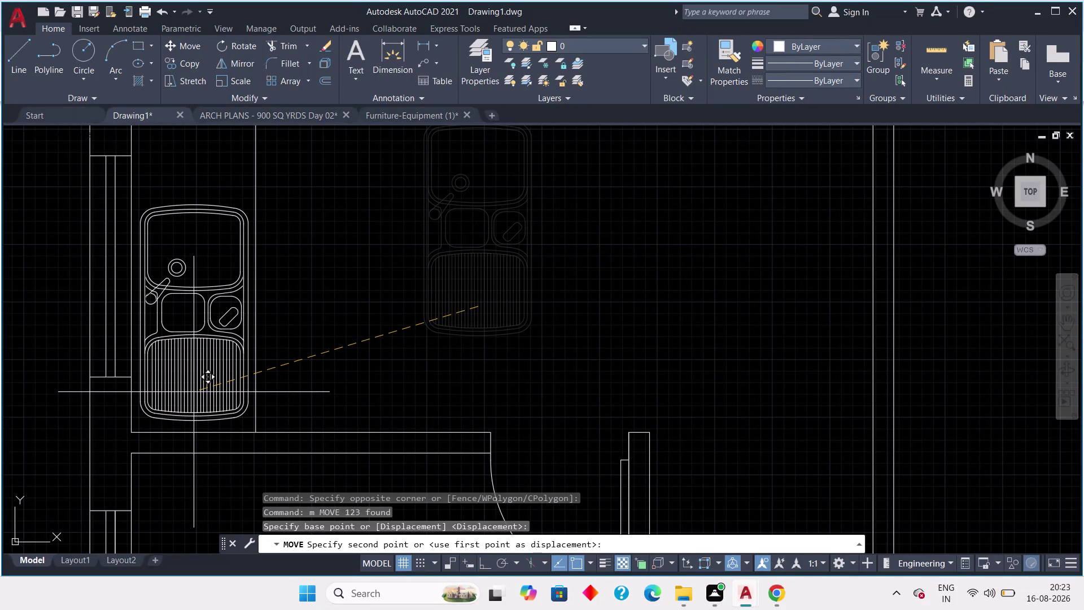
Drop the kitchen sink at its new spot and bring the kitchen into view.
click(194, 392)
scroll(down, 3)
scroll(down, 3)
scroll(down, 3)
middle_drag(337, 436, 341, 308)
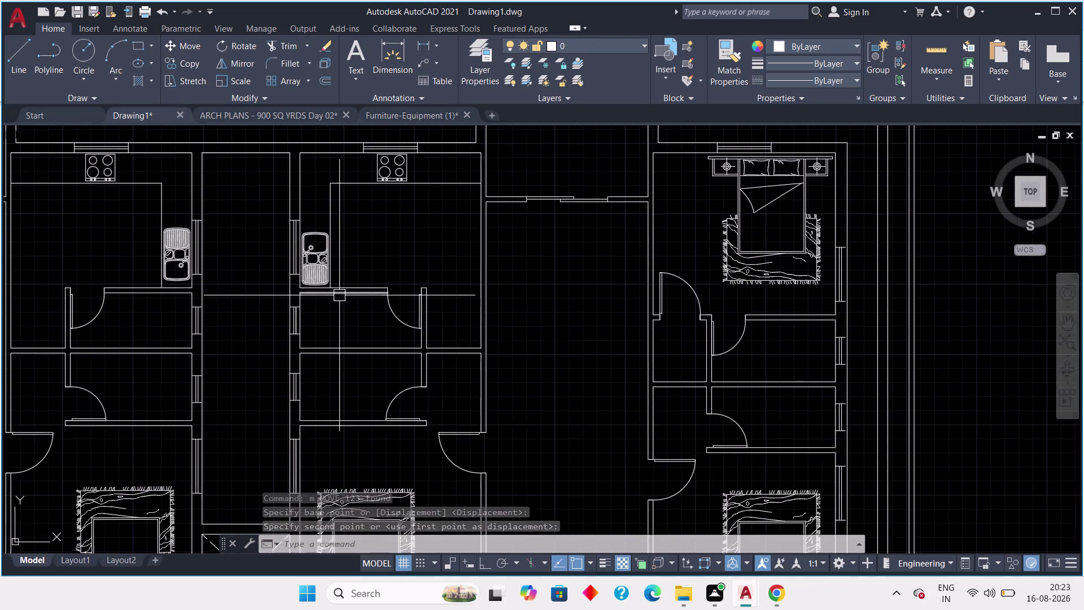
scroll(down, 3)
middle_drag(335, 406, 289, 266)
middle_drag(313, 374, 290, 272)
Window-select the sink block beside the kitchen counter.
scroll(up, 3)
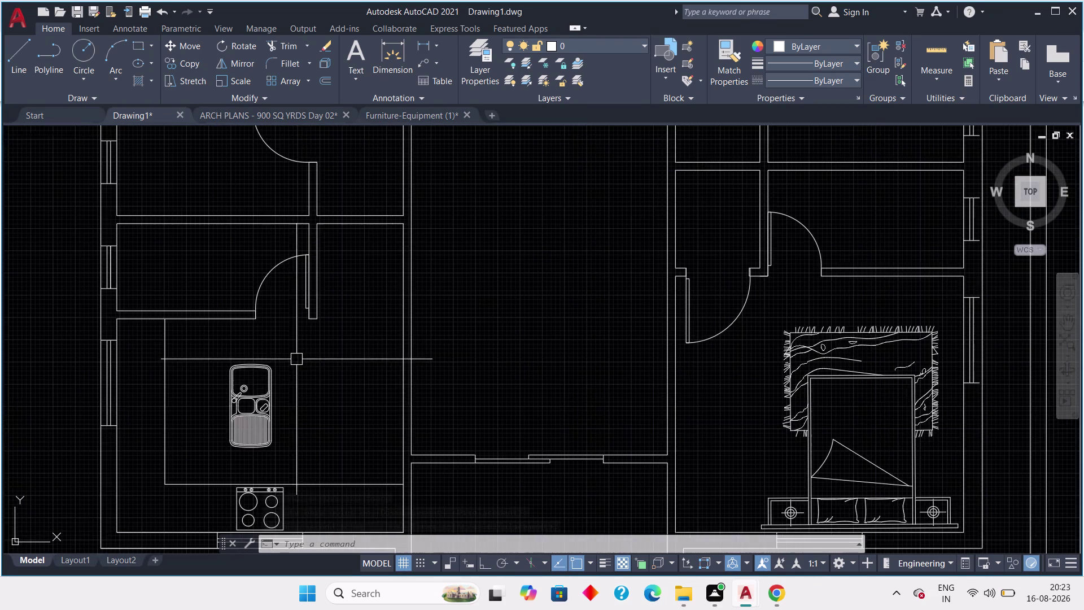
middle_drag(290, 369, 290, 290)
scroll(up, 3)
drag(281, 203, 275, 217)
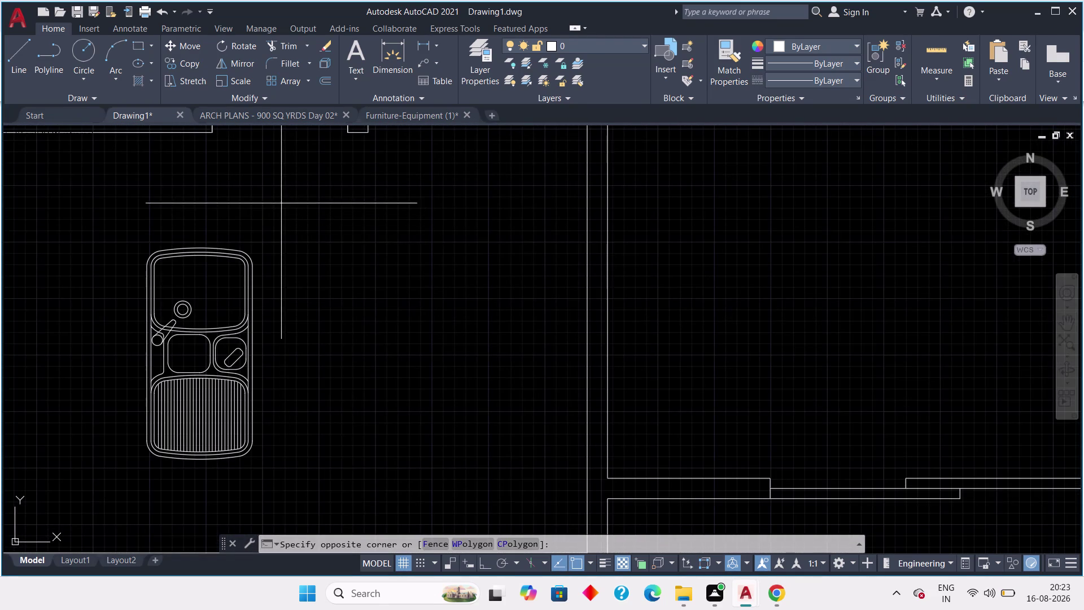
drag(276, 217, 266, 241)
click(124, 484)
scroll(down, 3)
middle_drag(127, 472, 200, 422)
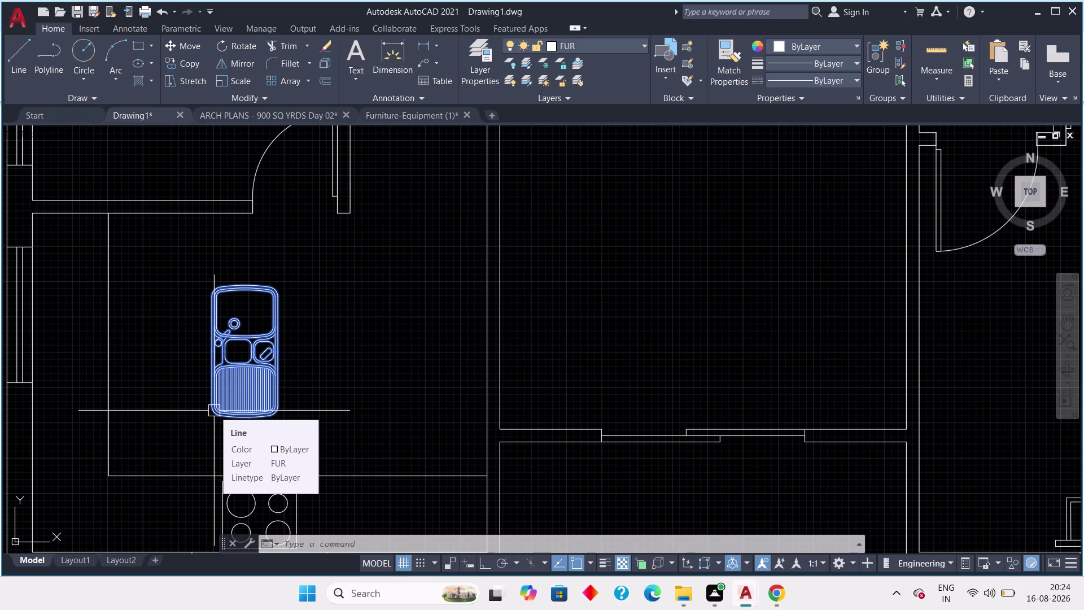
Move the sink with M from a base point on it to the counter edge.
text(m)
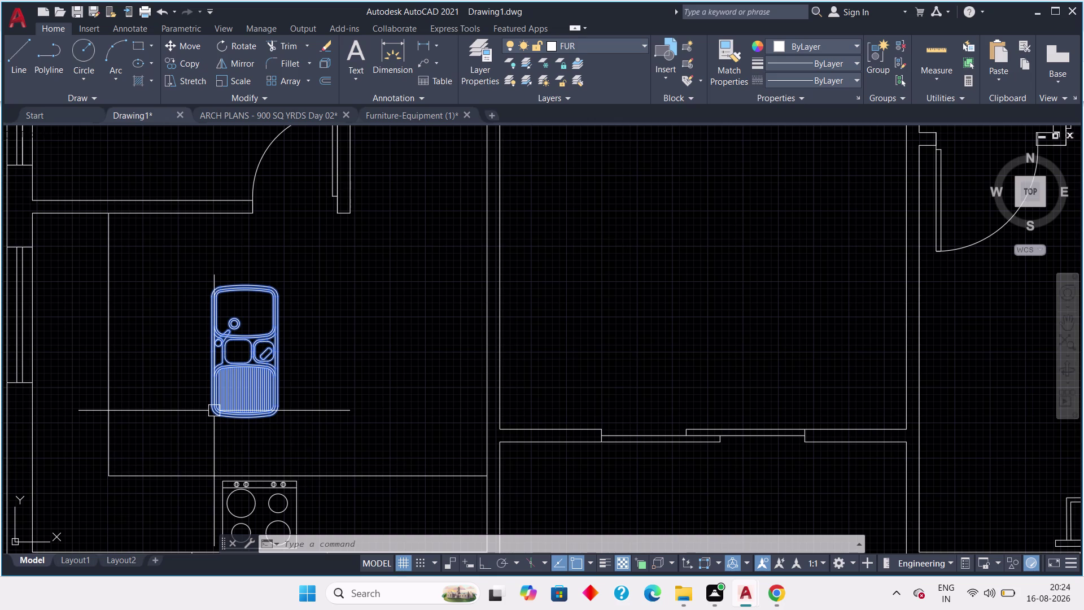
key(space)
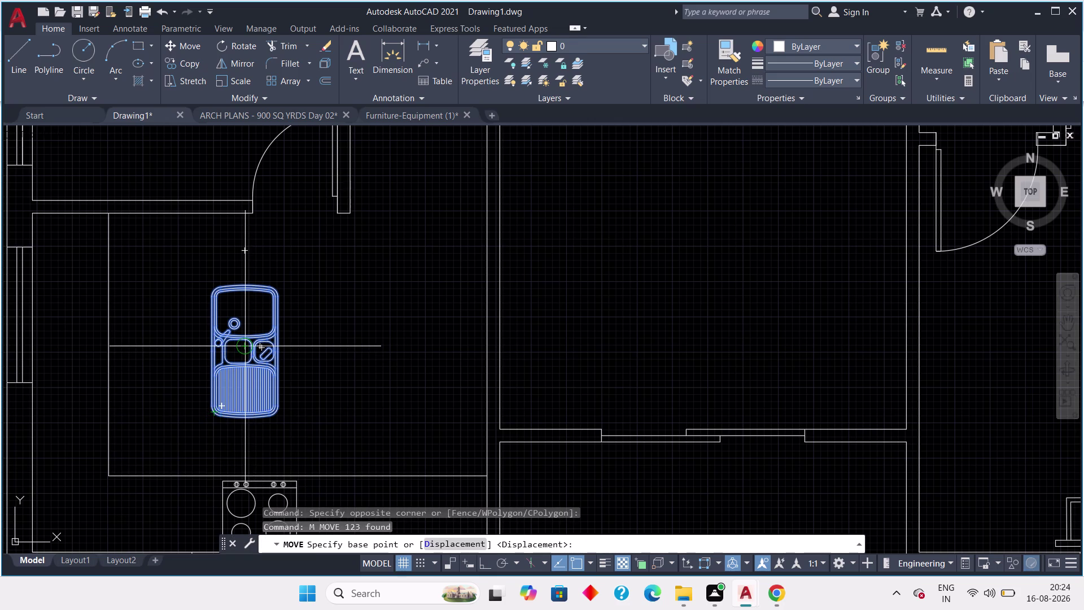
click(246, 351)
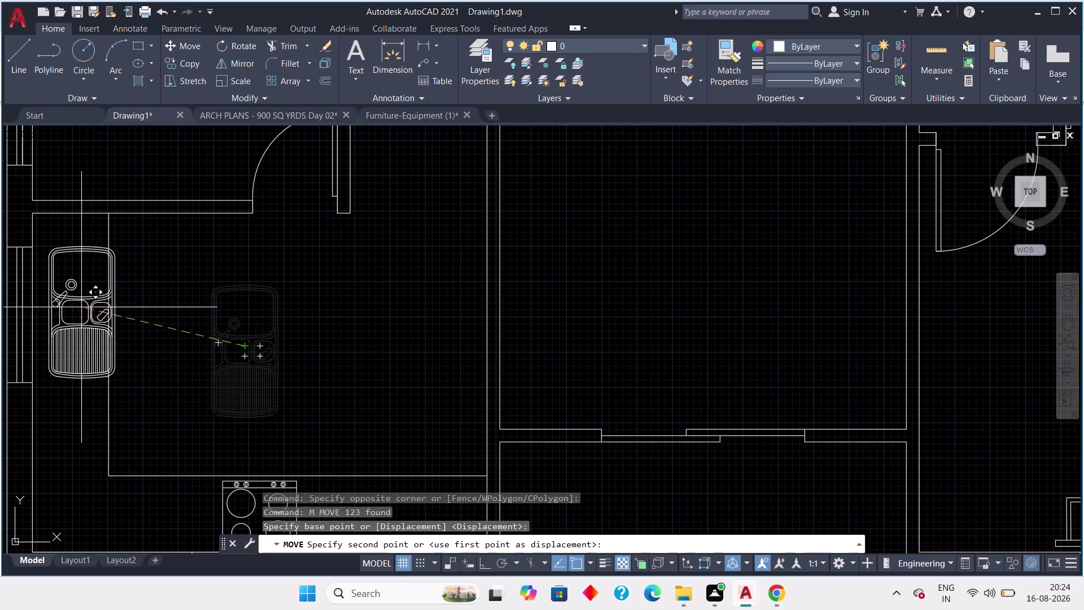
scroll(up, 3)
middle_drag(76, 299, 250, 376)
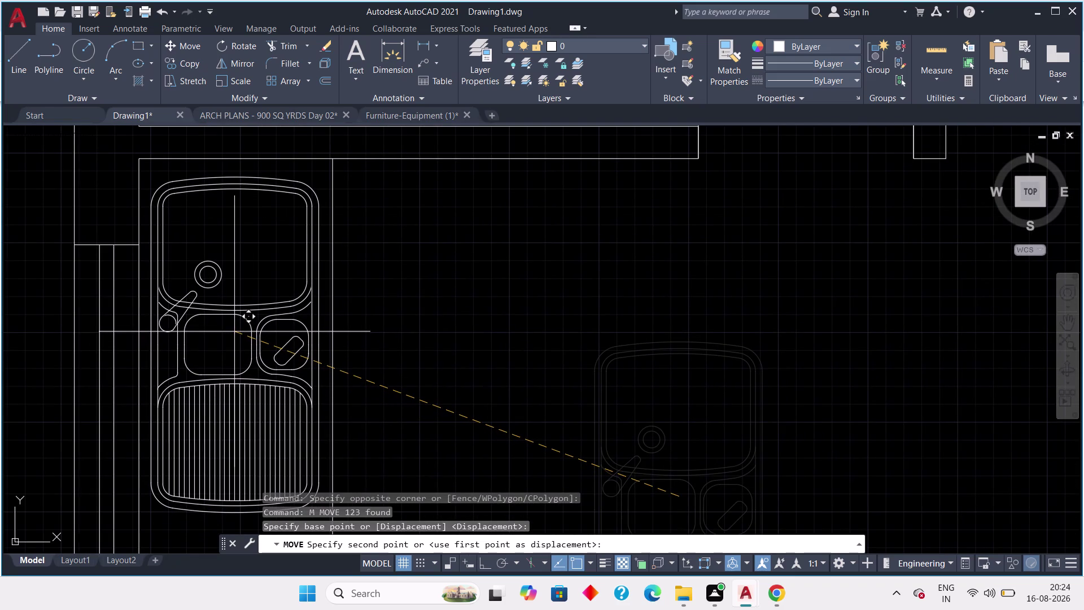
click(235, 331)
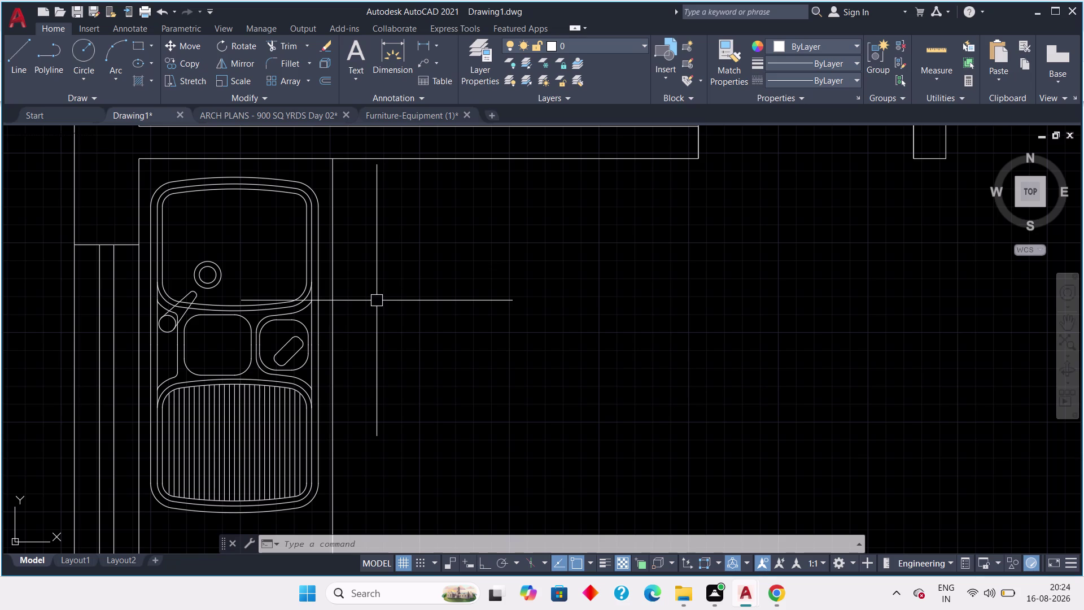
scroll(up, 3)
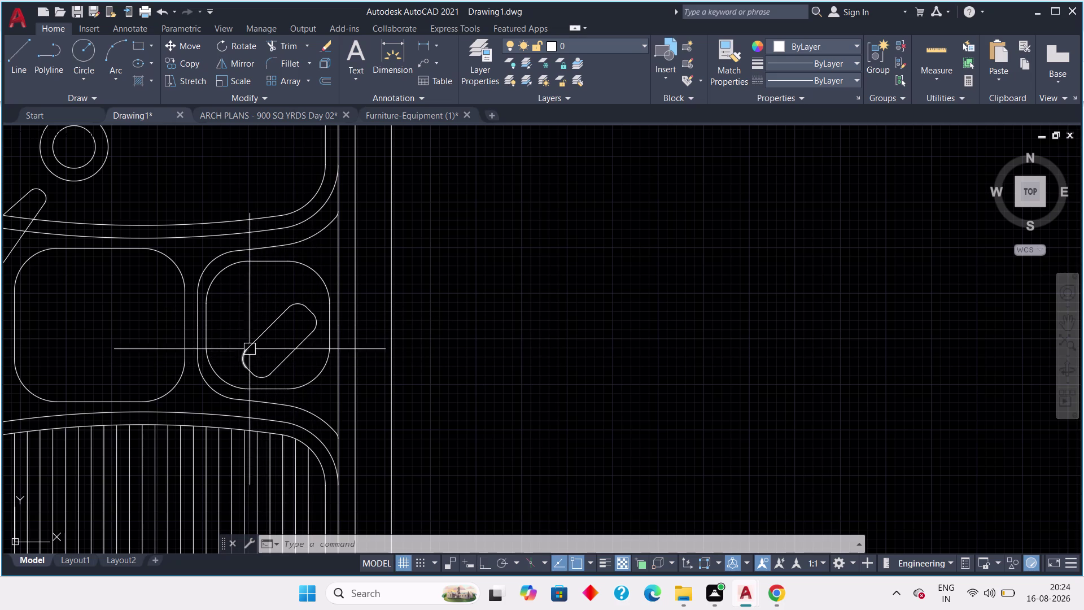
scroll(up, 3)
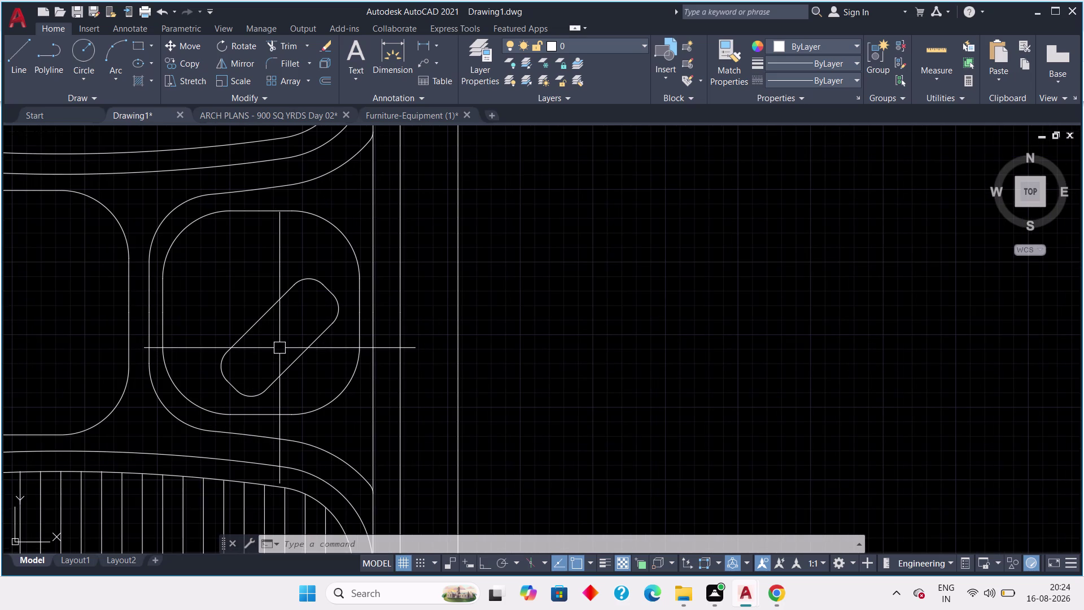
scroll(down, 3)
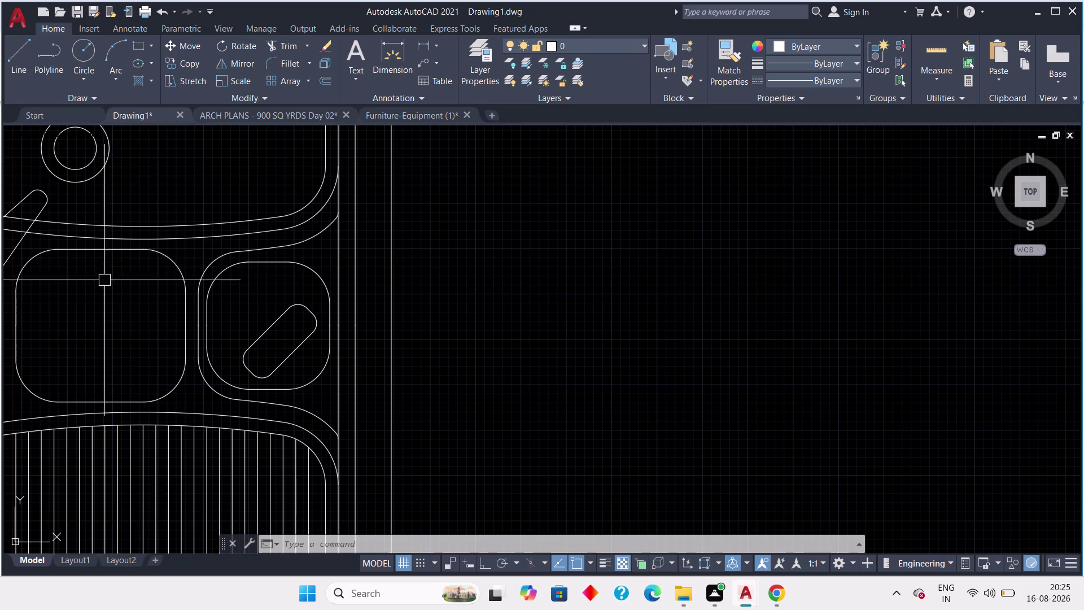
scroll(down, 3)
middle_drag(106, 322, 179, 308)
scroll(down, 3)
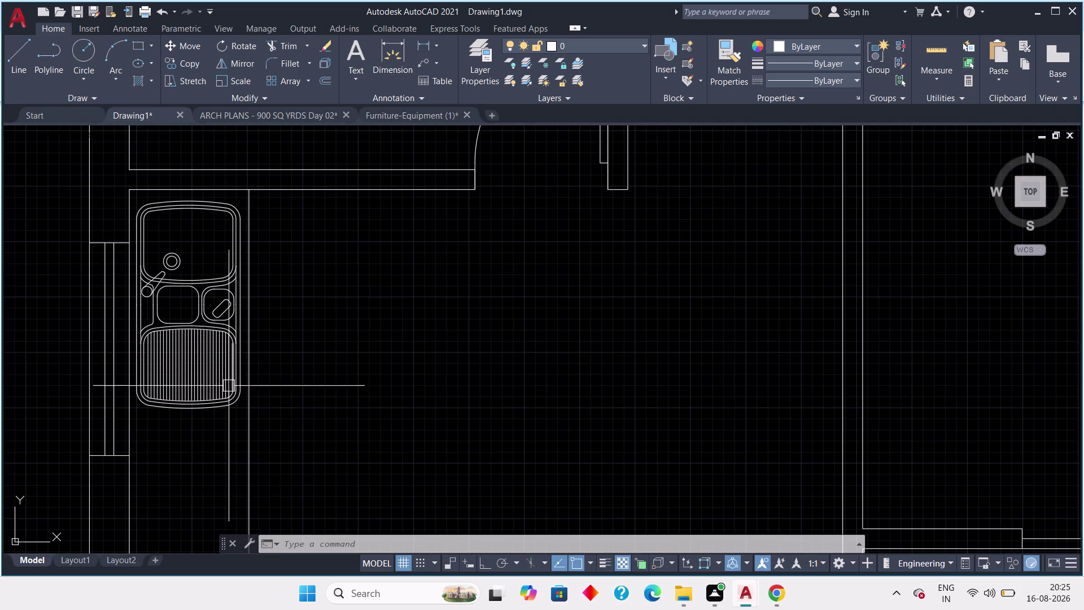
scroll(up, 3)
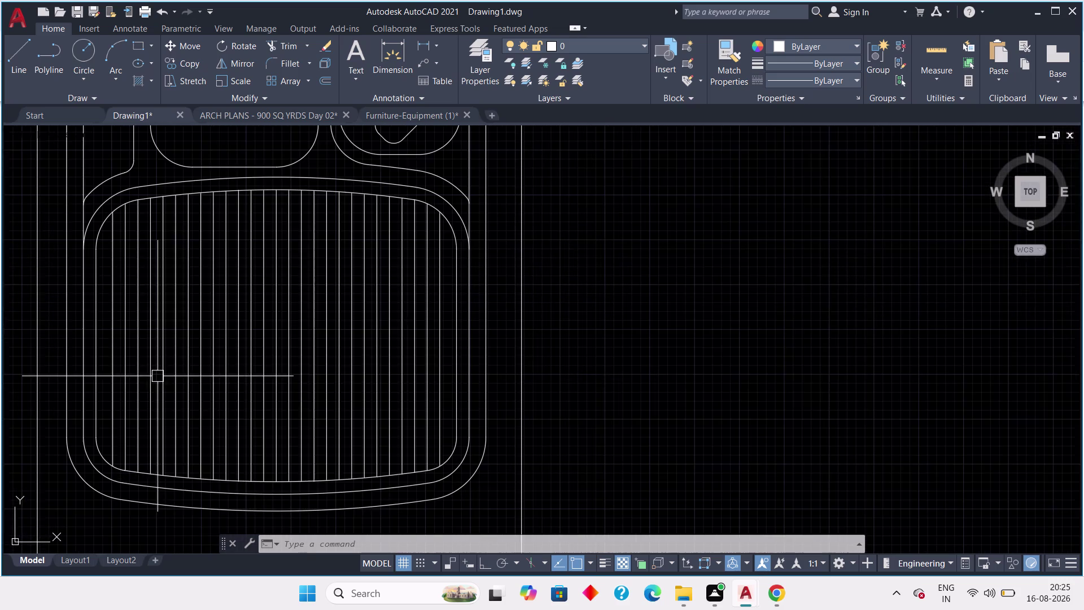
middle_drag(158, 377, 232, 374)
scroll(up, 3)
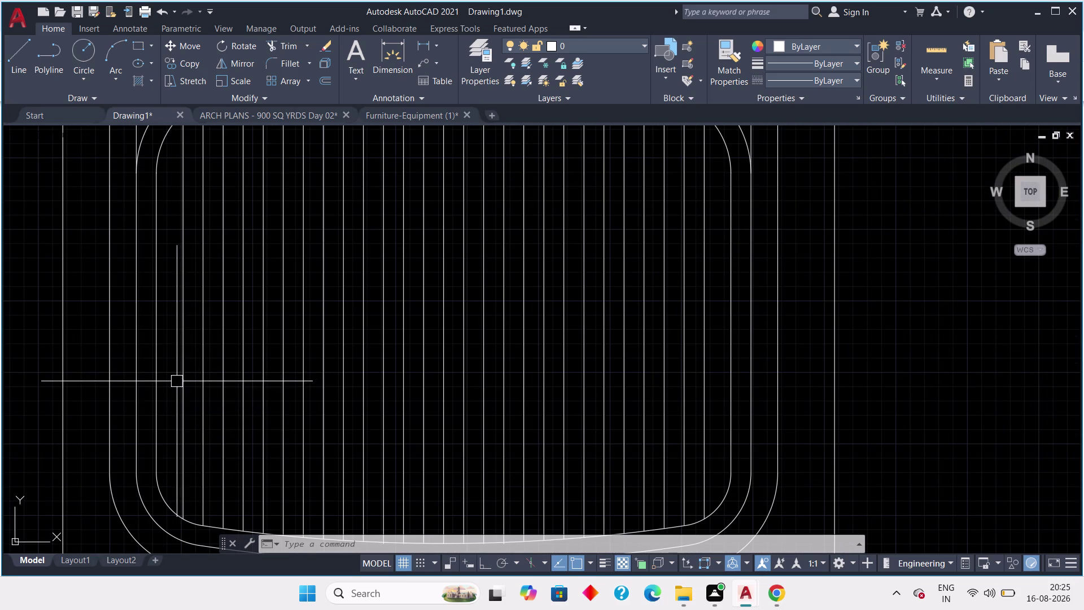
scroll(up, 3)
scroll(down, 3)
scroll(up, 3)
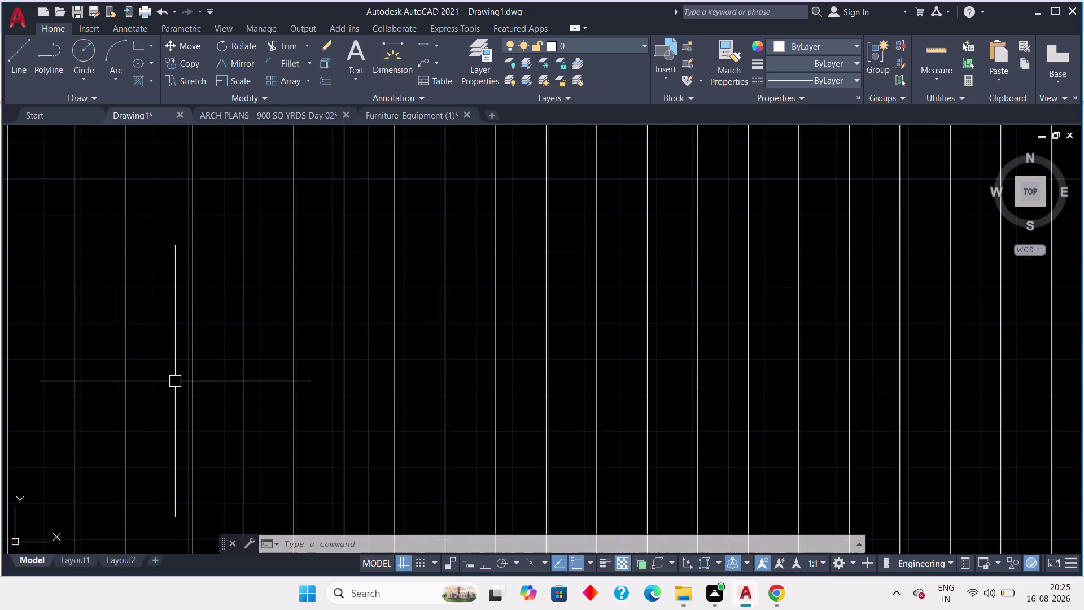
scroll(down, 3)
scroll(up, 3)
scroll(down, 3)
scroll(up, 3)
scroll(down, 3)
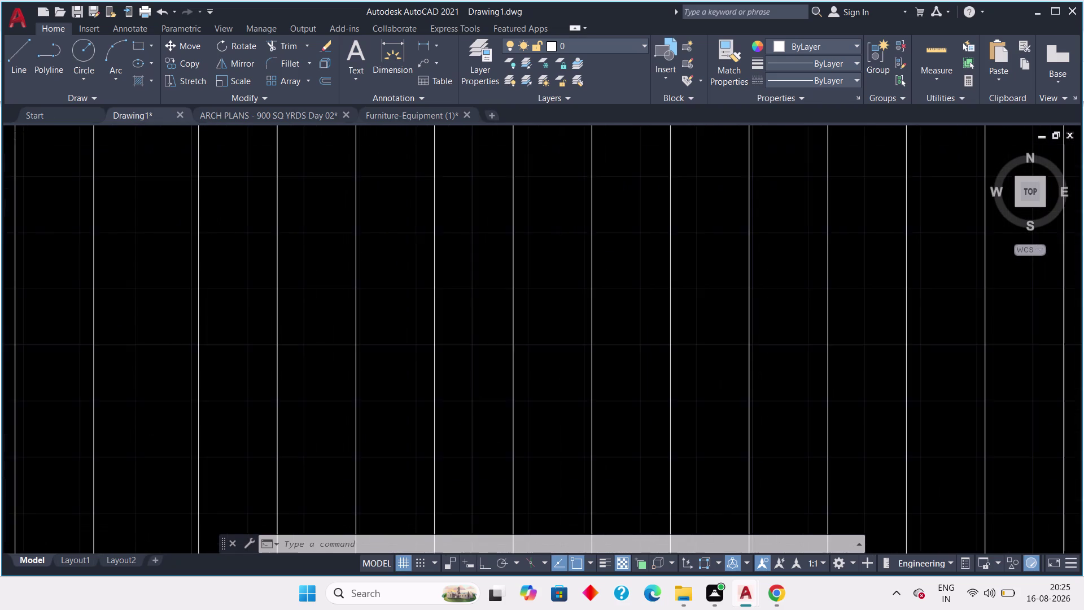
scroll(up, 3)
scroll(down, 3)
scroll(down, 3)
scroll(up, 3)
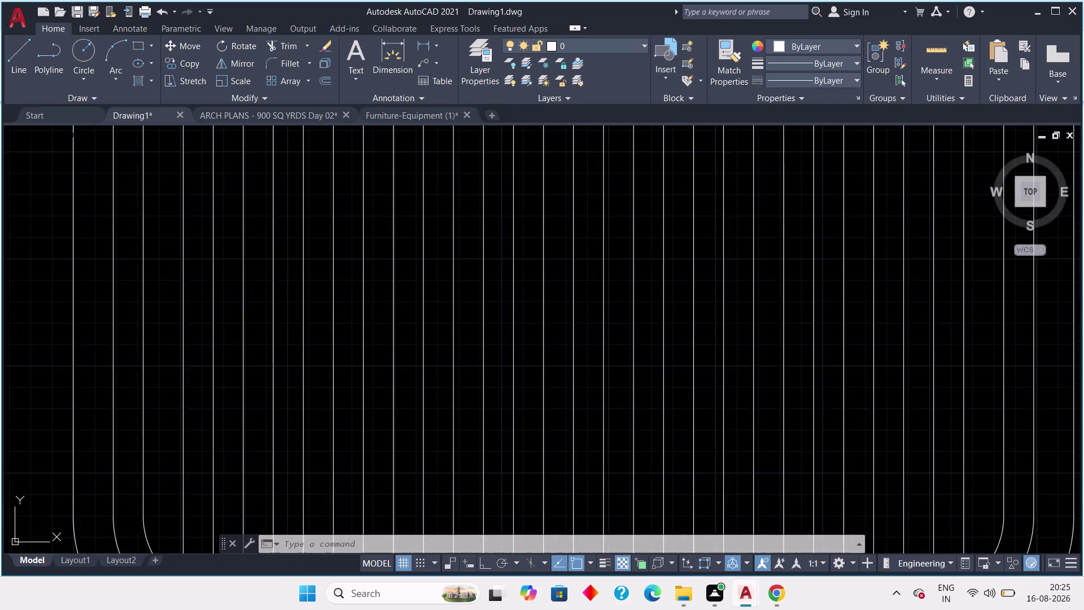
scroll(down, 3)
scroll(down, 3)
middle_drag(405, 325, 423, 392)
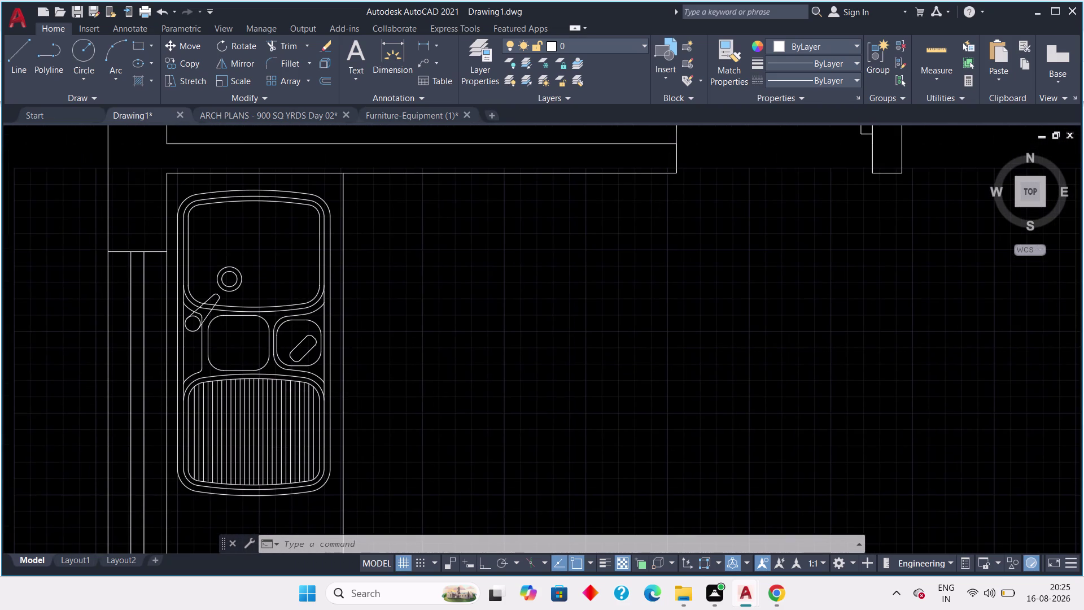
scroll(up, 3)
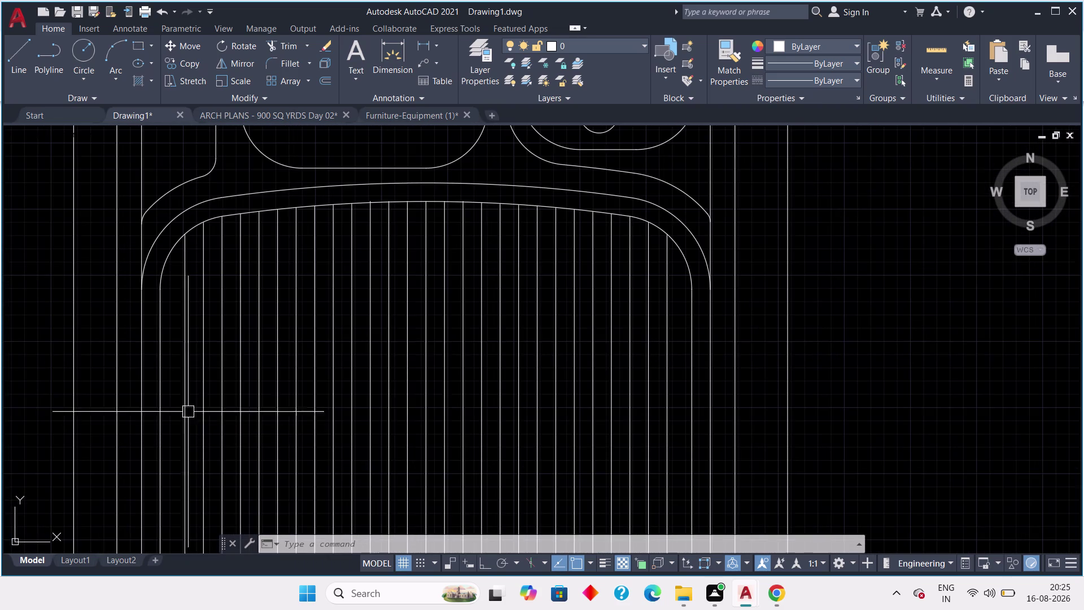
scroll(up, 3)
scroll(down, 3)
scroll(down, 3)
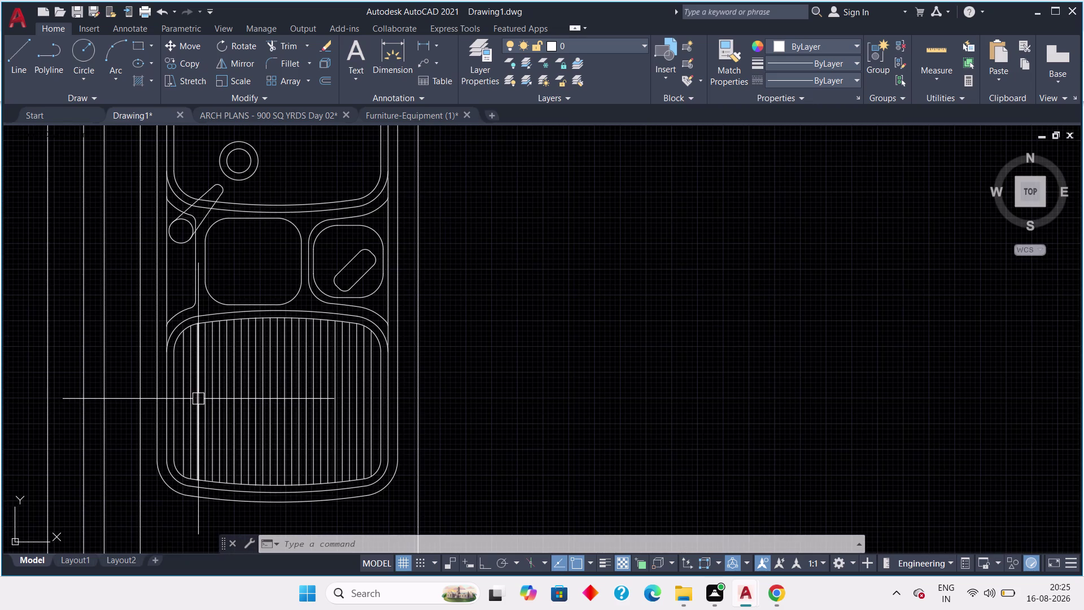
scroll(down, 3)
scroll(up, 3)
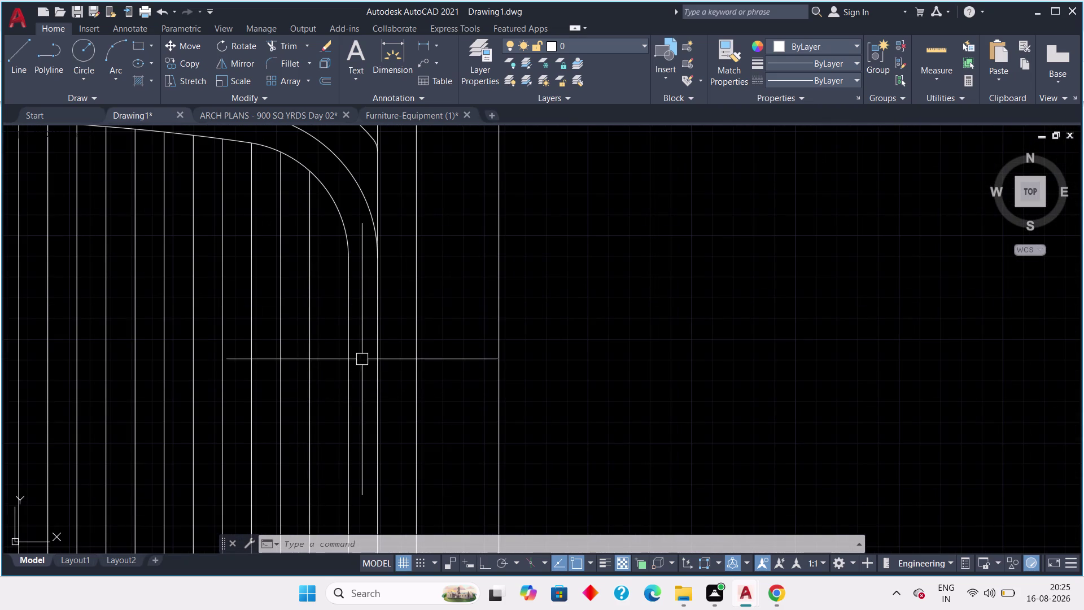
middle_drag(327, 343, 355, 476)
middle_drag(123, 294, 327, 349)
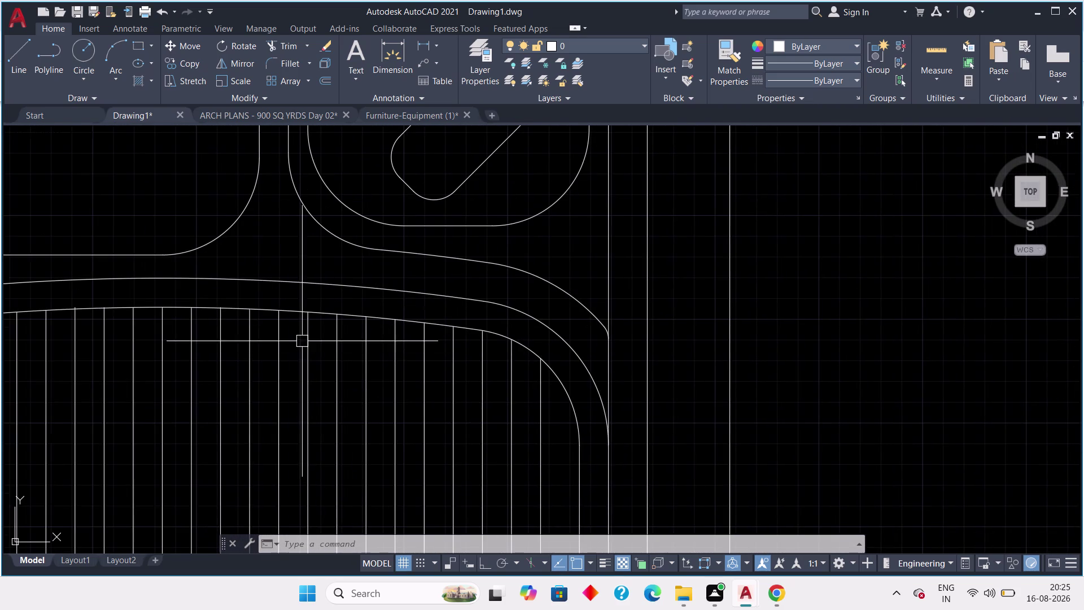
scroll(down, 3)
middle_drag(268, 345, 287, 331)
scroll(down, 3)
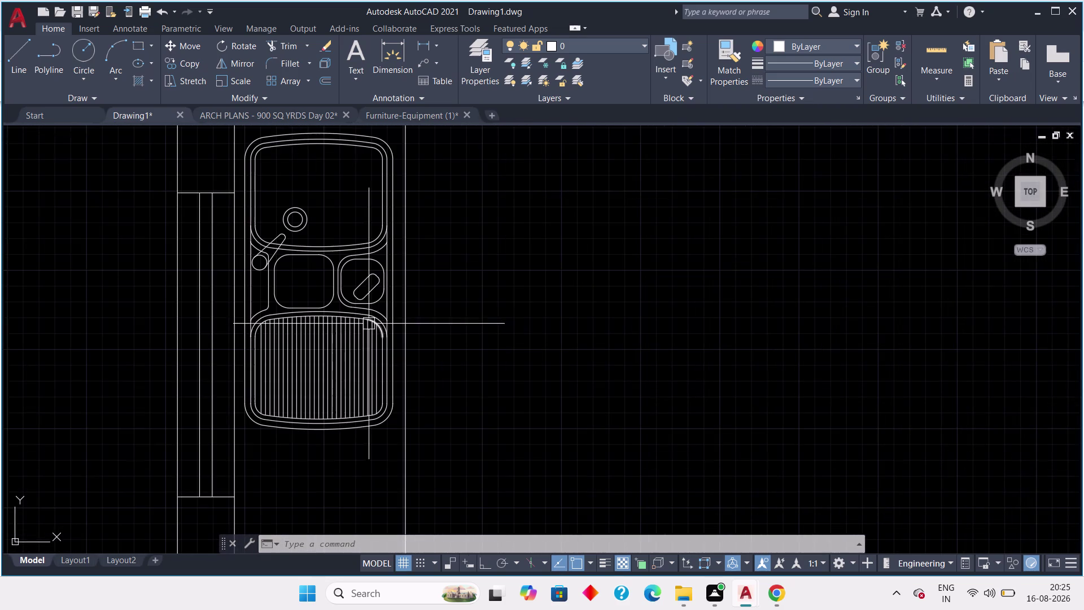
middle_drag(496, 257, 516, 326)
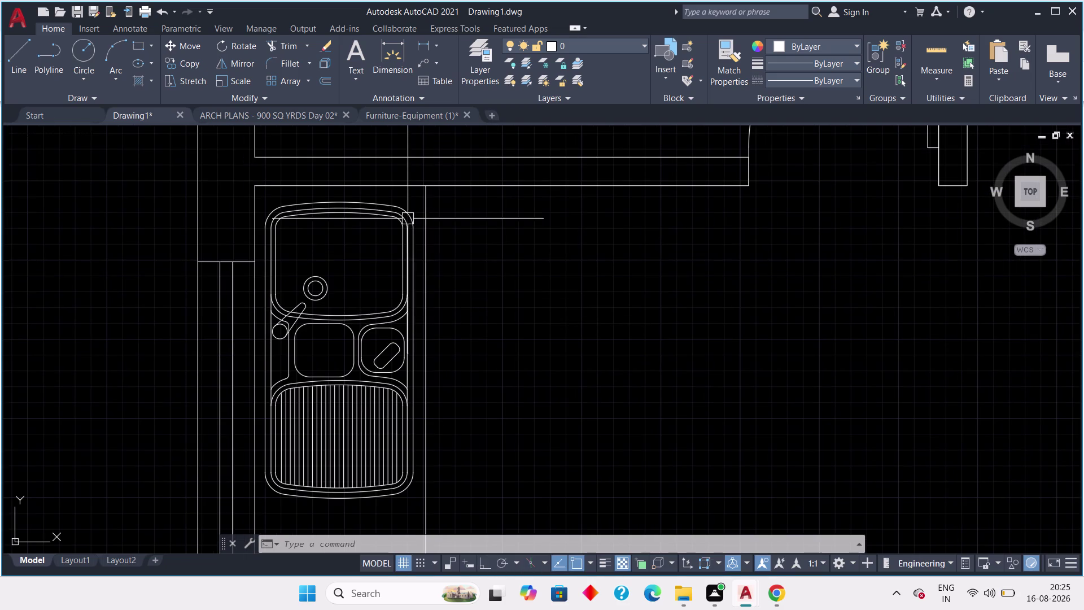
scroll(up, 3)
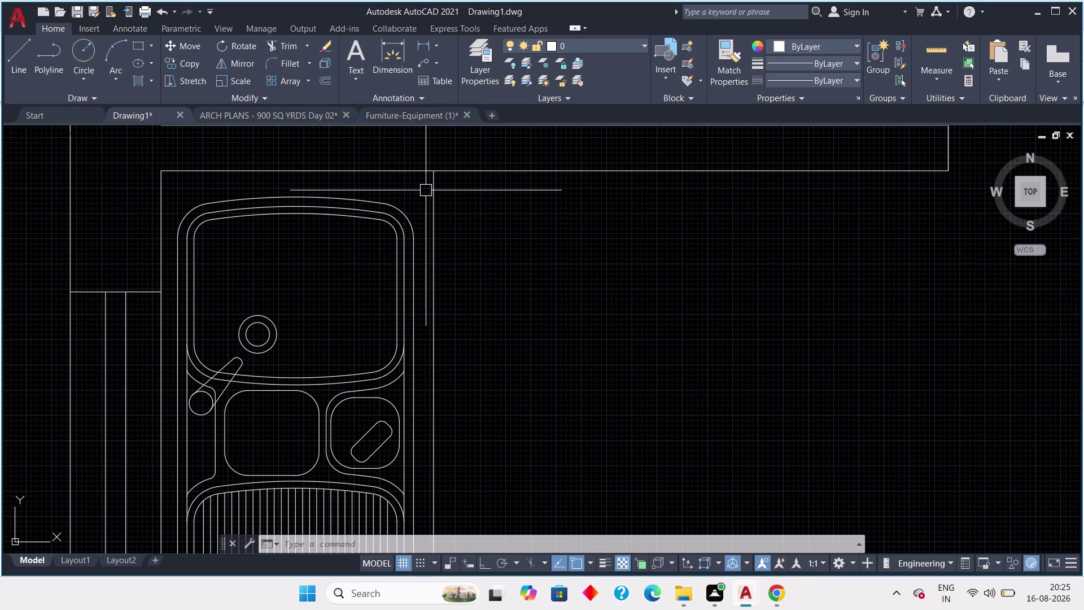
drag(419, 185, 419, 197)
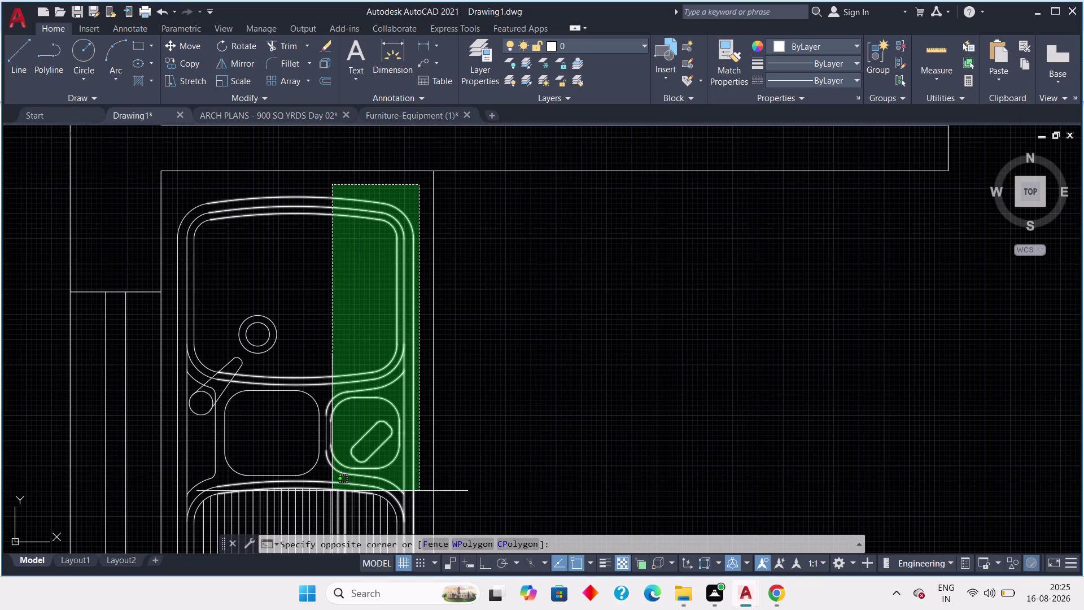
middle_drag(332, 491, 357, 429)
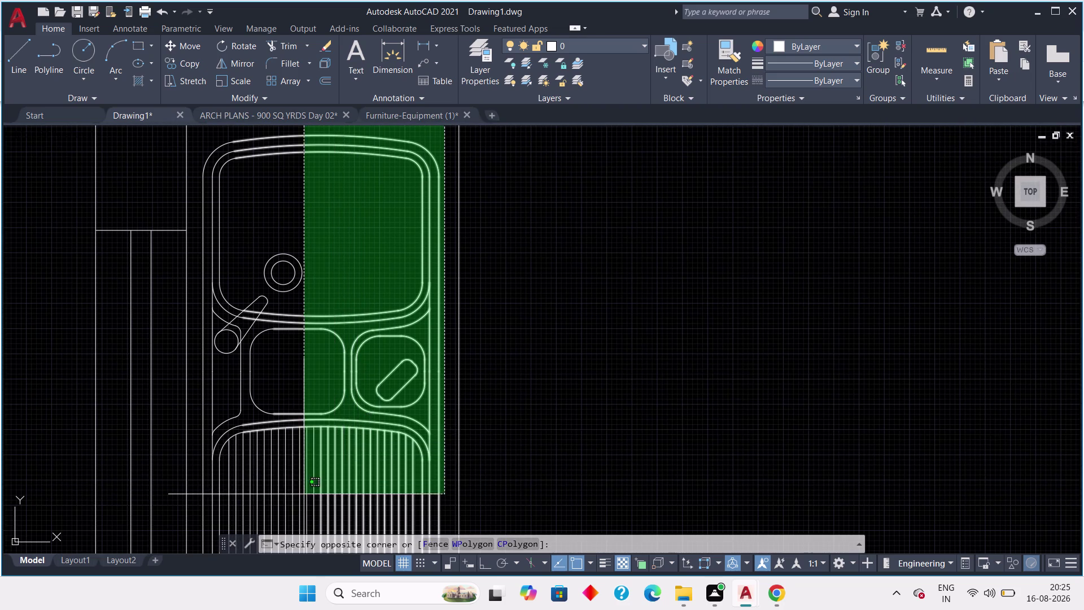
middle_drag(256, 503, 270, 417)
scroll(down, 3)
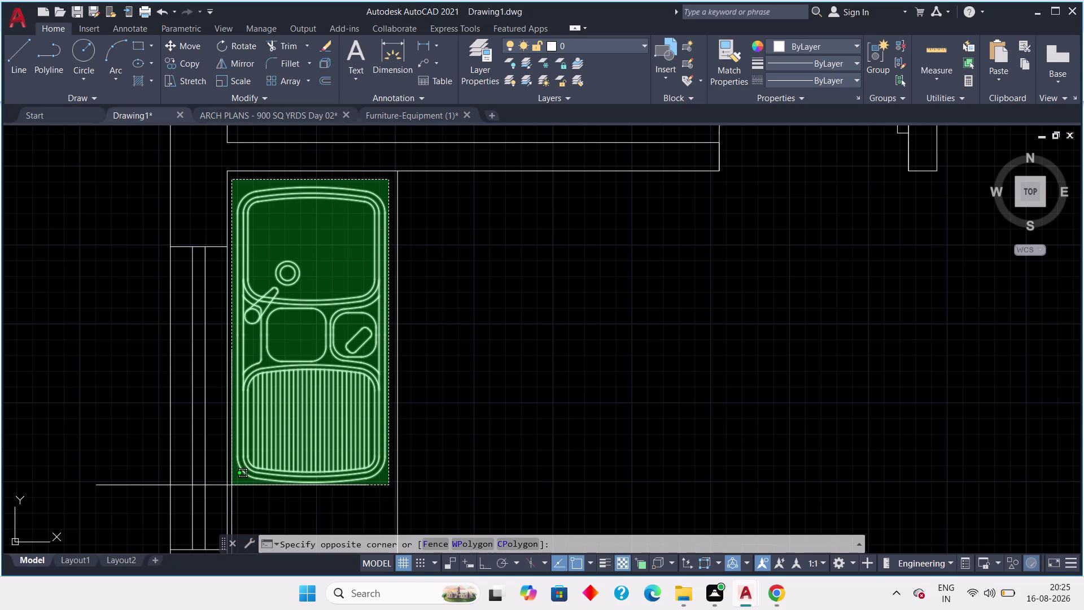
key(Escape)
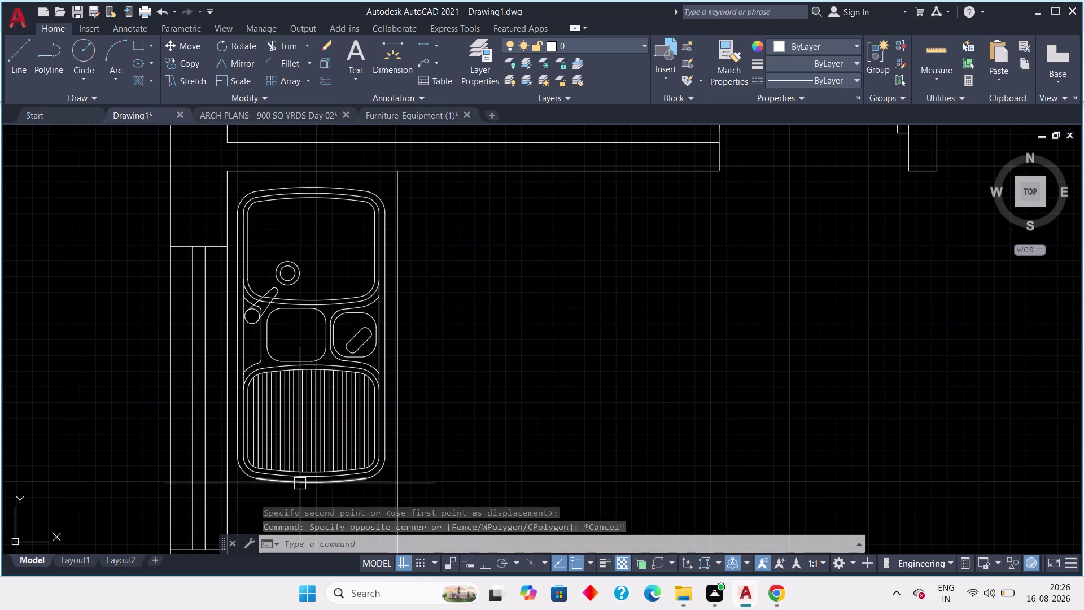
scroll(up, 3)
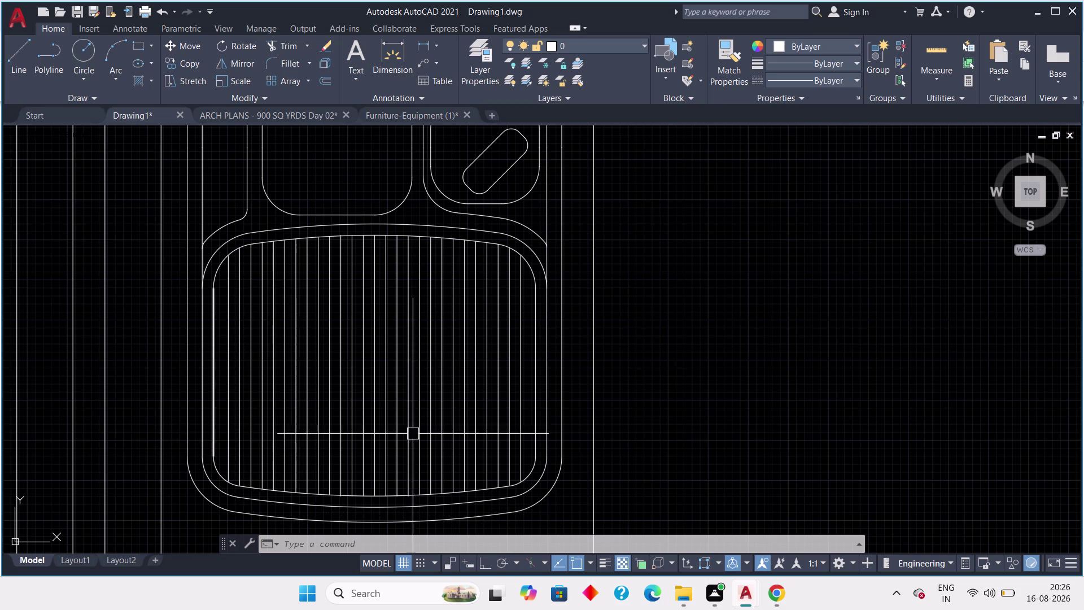
scroll(up, 3)
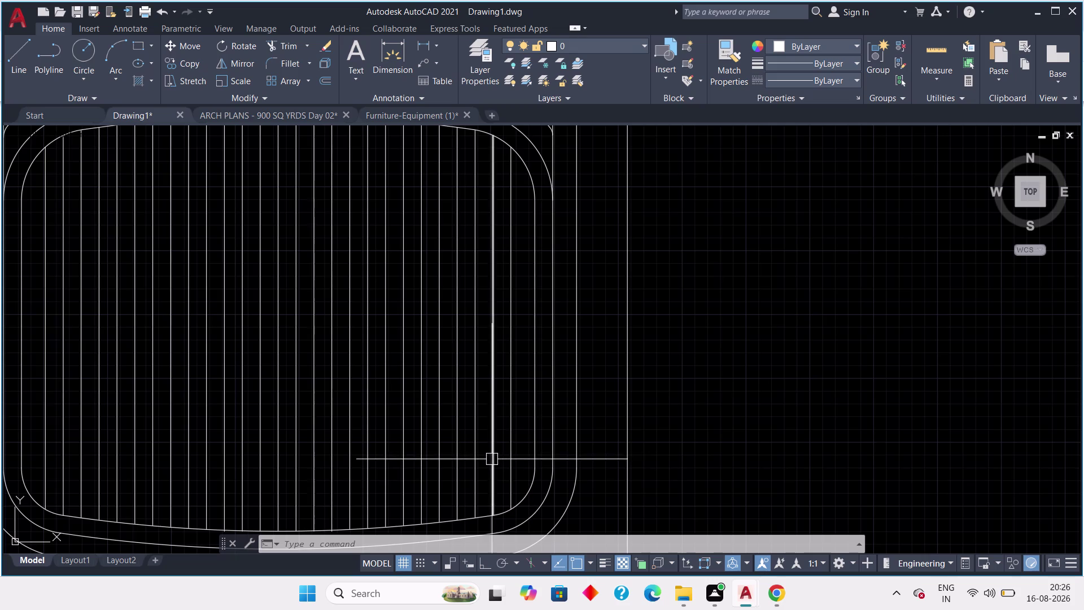
scroll(down, 3)
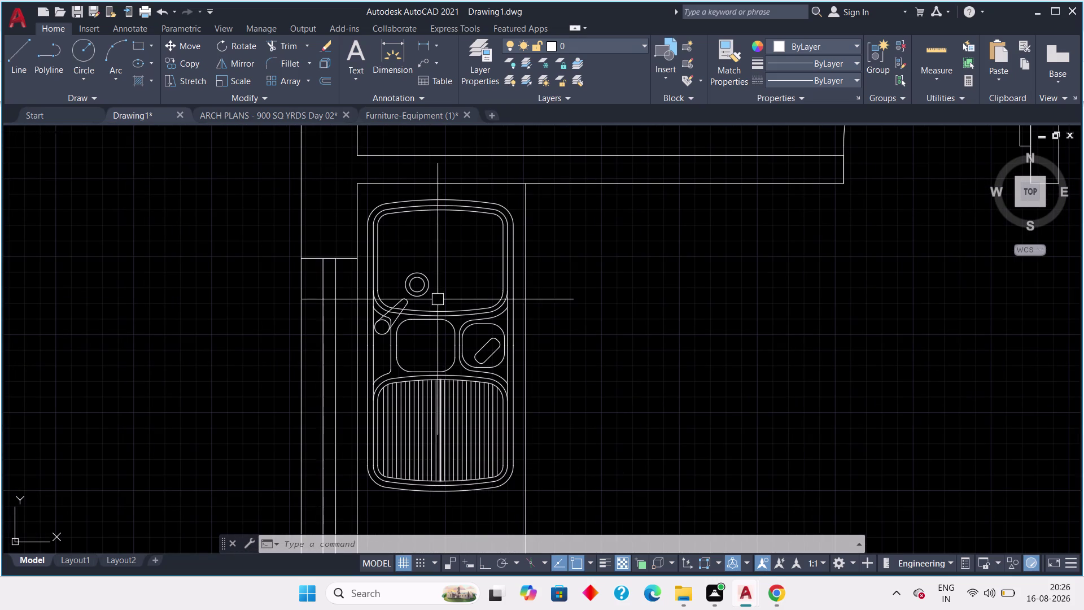
scroll(up, 3)
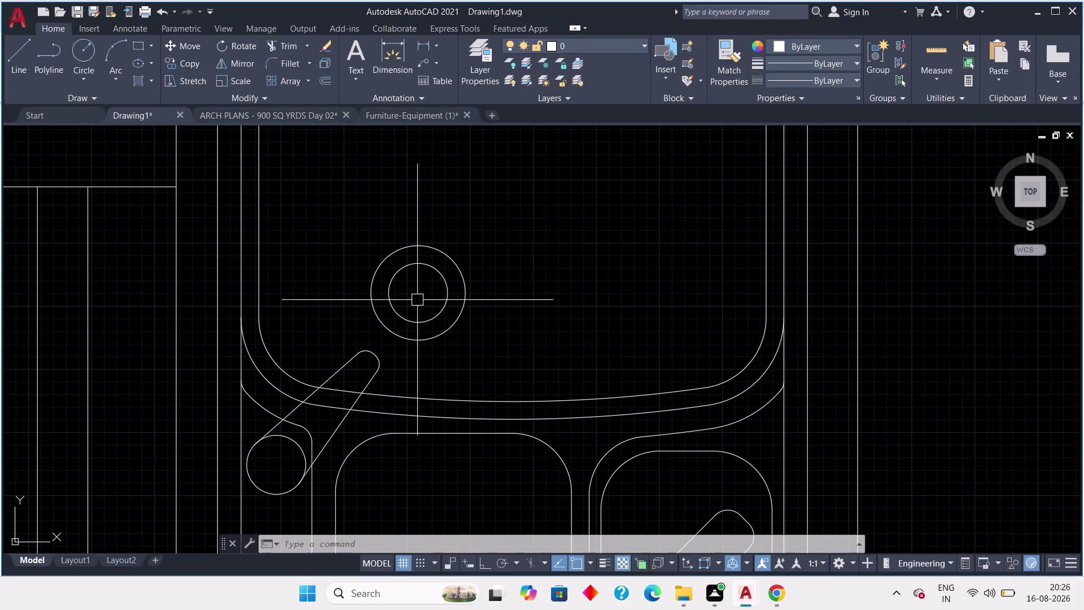
scroll(down, 3)
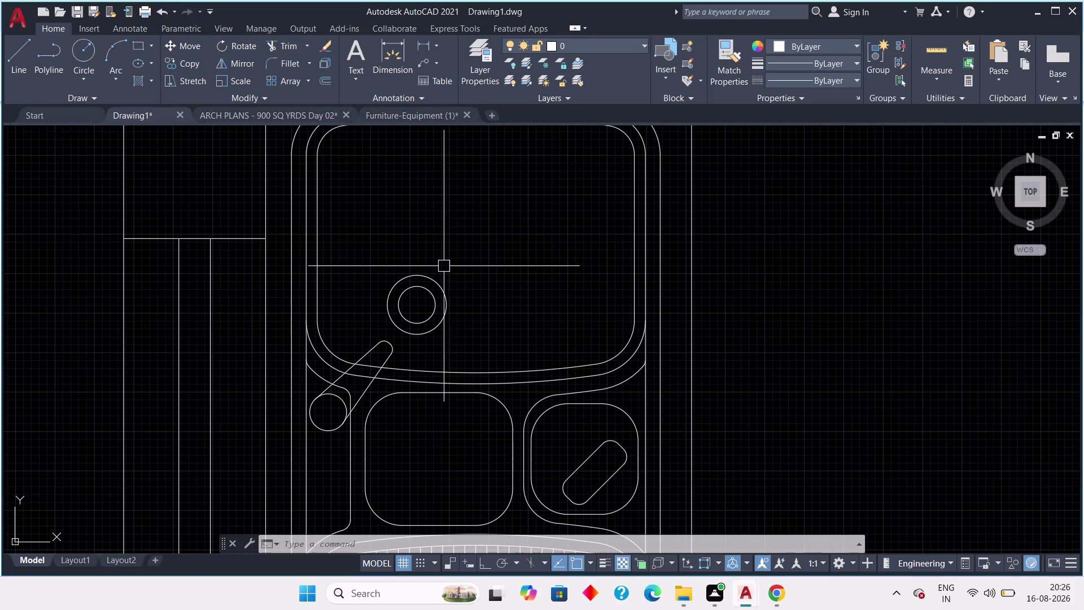
drag(457, 242, 440, 273)
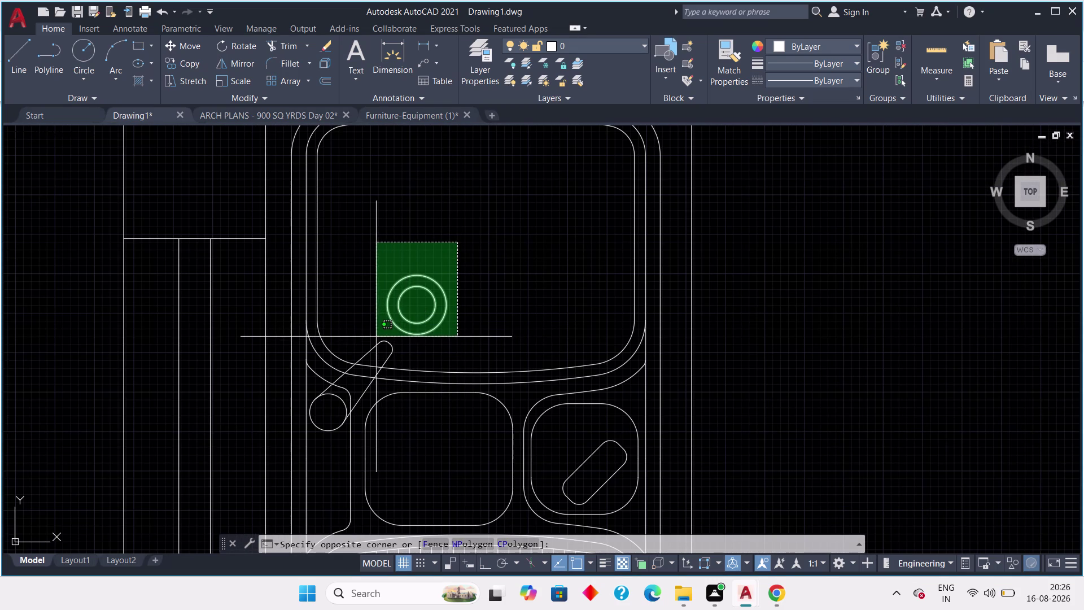
click(376, 336)
scroll(up, 3)
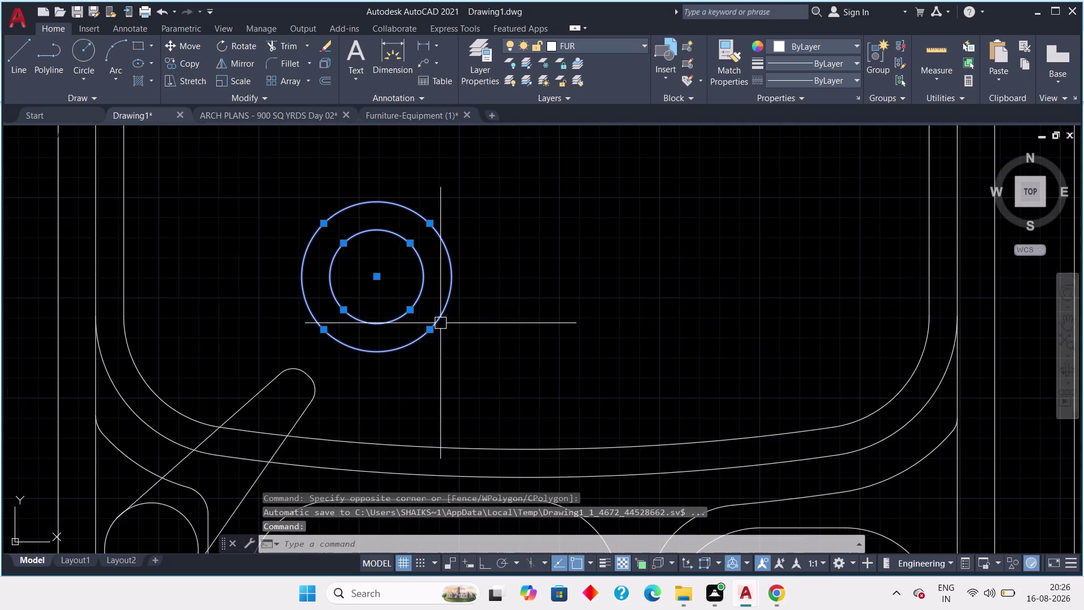
scroll(down, 3)
middle_drag(463, 318, 548, 298)
scroll(down, 3)
scroll(down, 3)
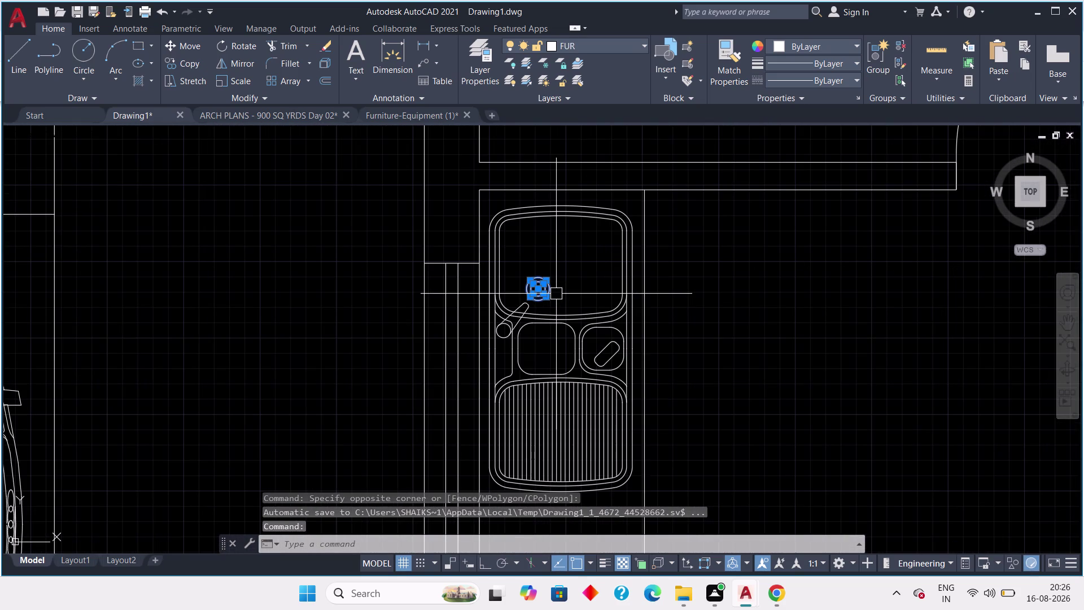
key(Escape)
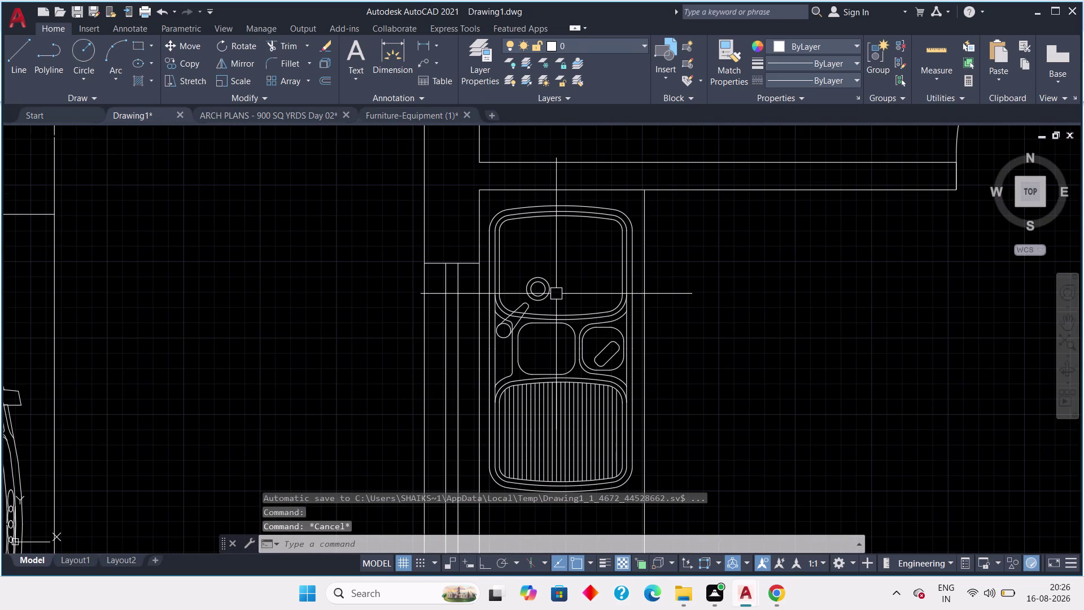
middle_drag(580, 286, 551, 233)
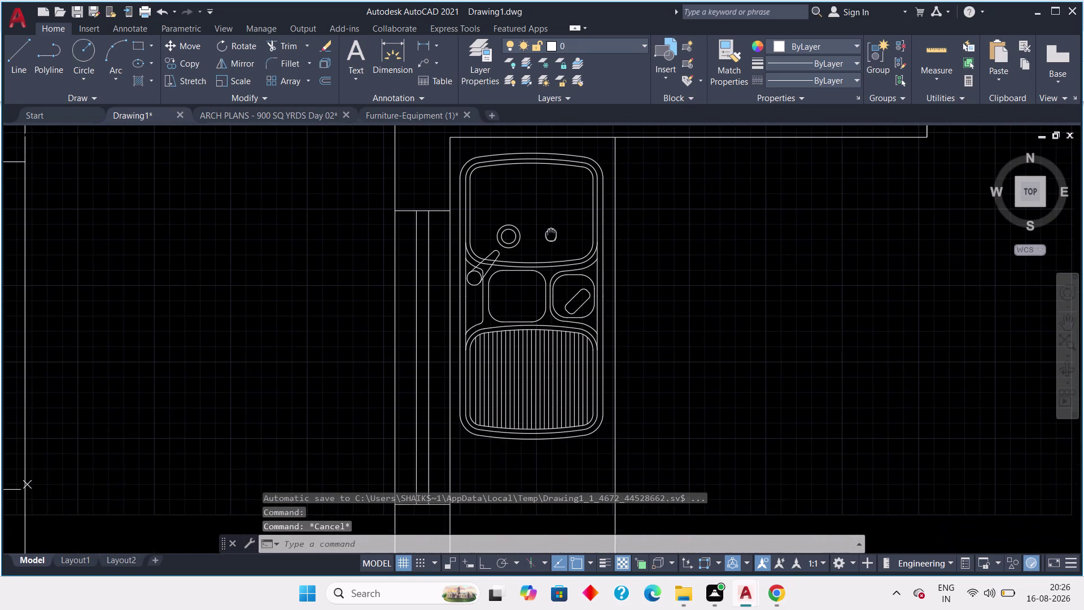
scroll(down, 3)
middle_drag(554, 417, 519, 379)
scroll(down, 3)
scroll(down, 3)
scroll(up, 3)
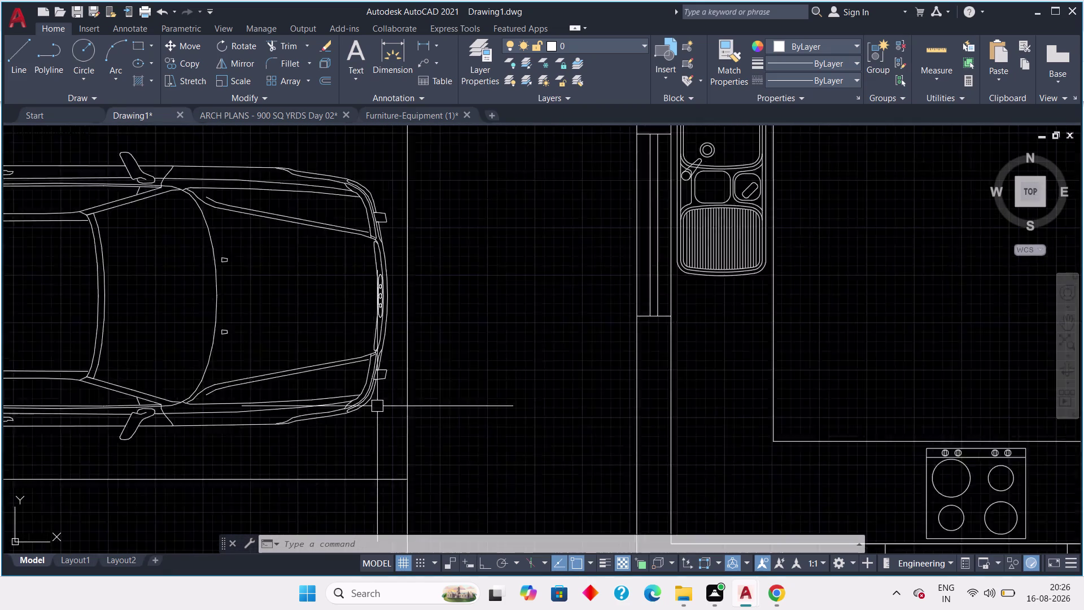
scroll(up, 3)
middle_drag(410, 354, 380, 453)
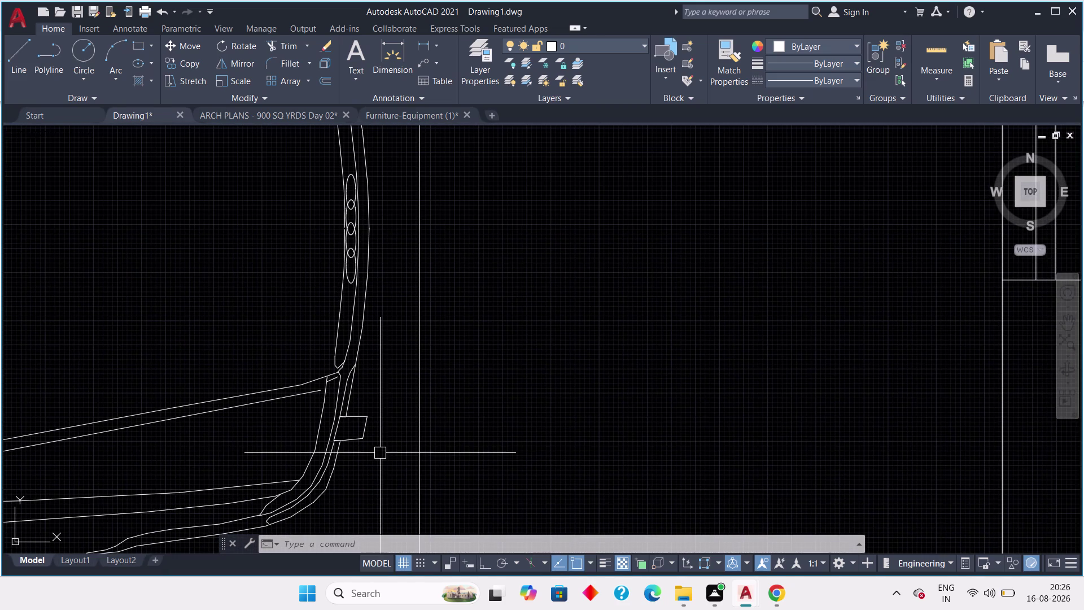
scroll(down, 3)
scroll(down, 3)
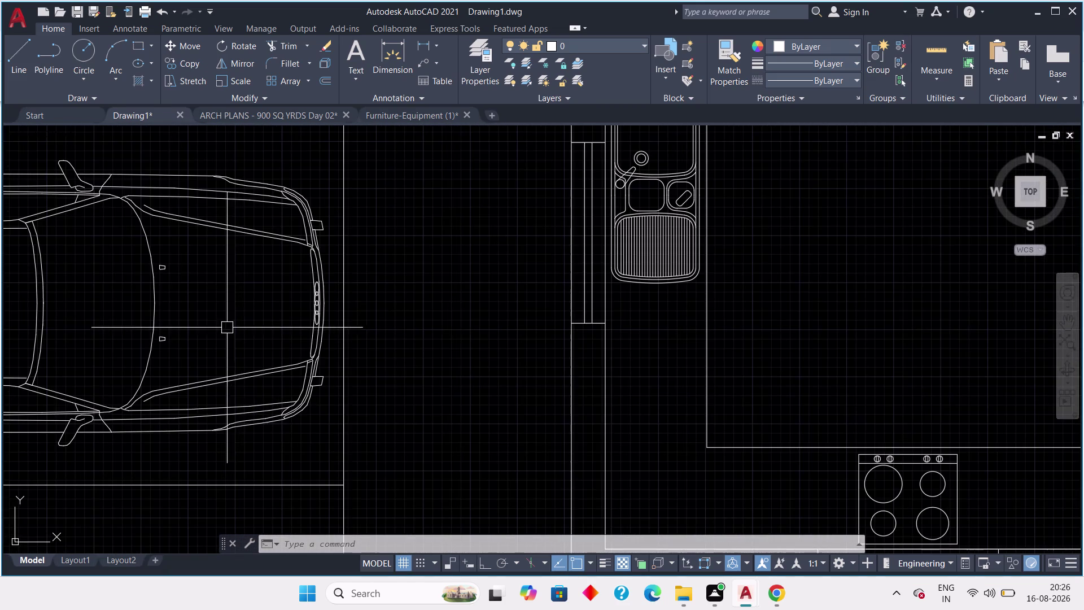
scroll(up, 3)
middle_drag(176, 287, 264, 267)
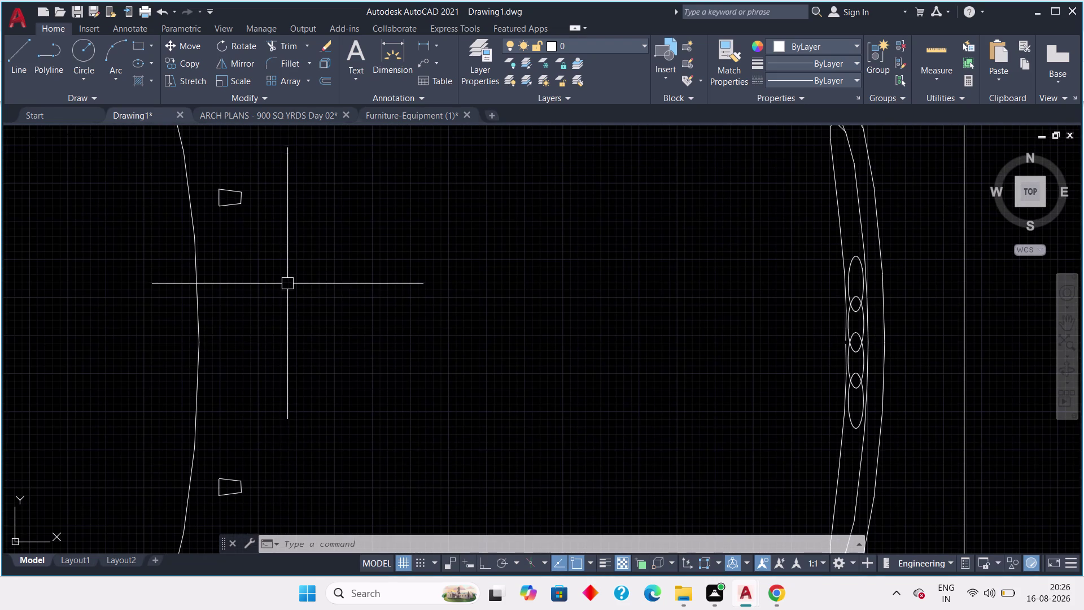
scroll(down, 3)
scroll(down, 3)
middle_drag(399, 334, 352, 321)
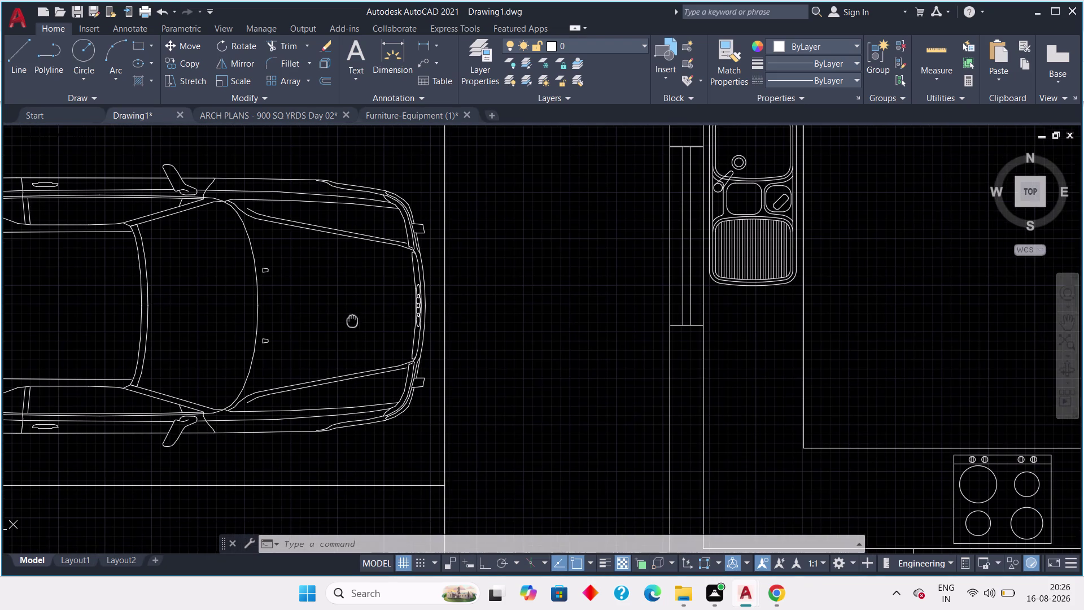
middle_drag(351, 321, 340, 320)
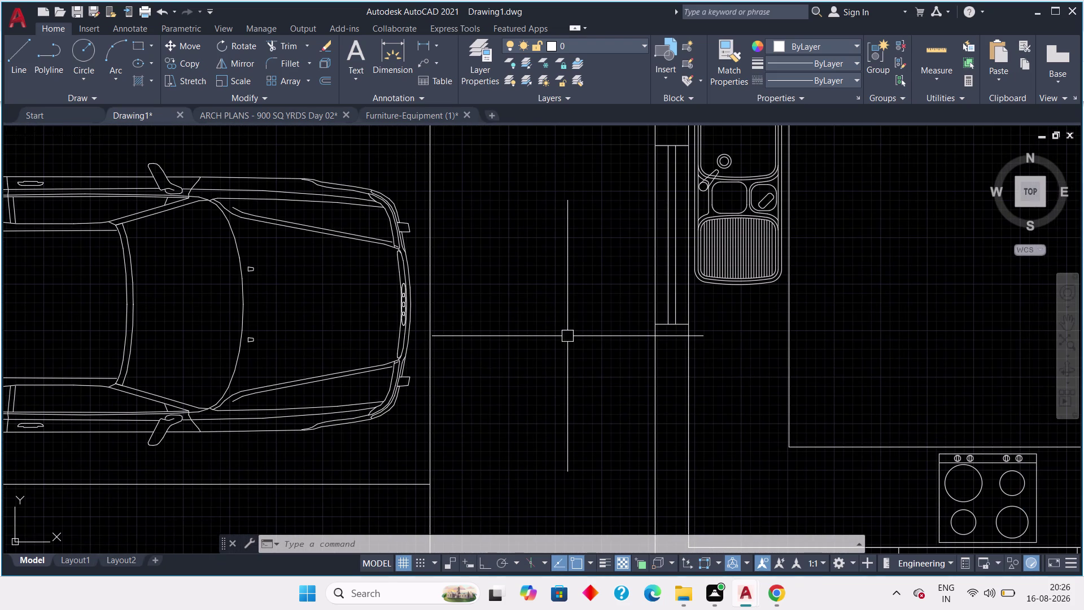